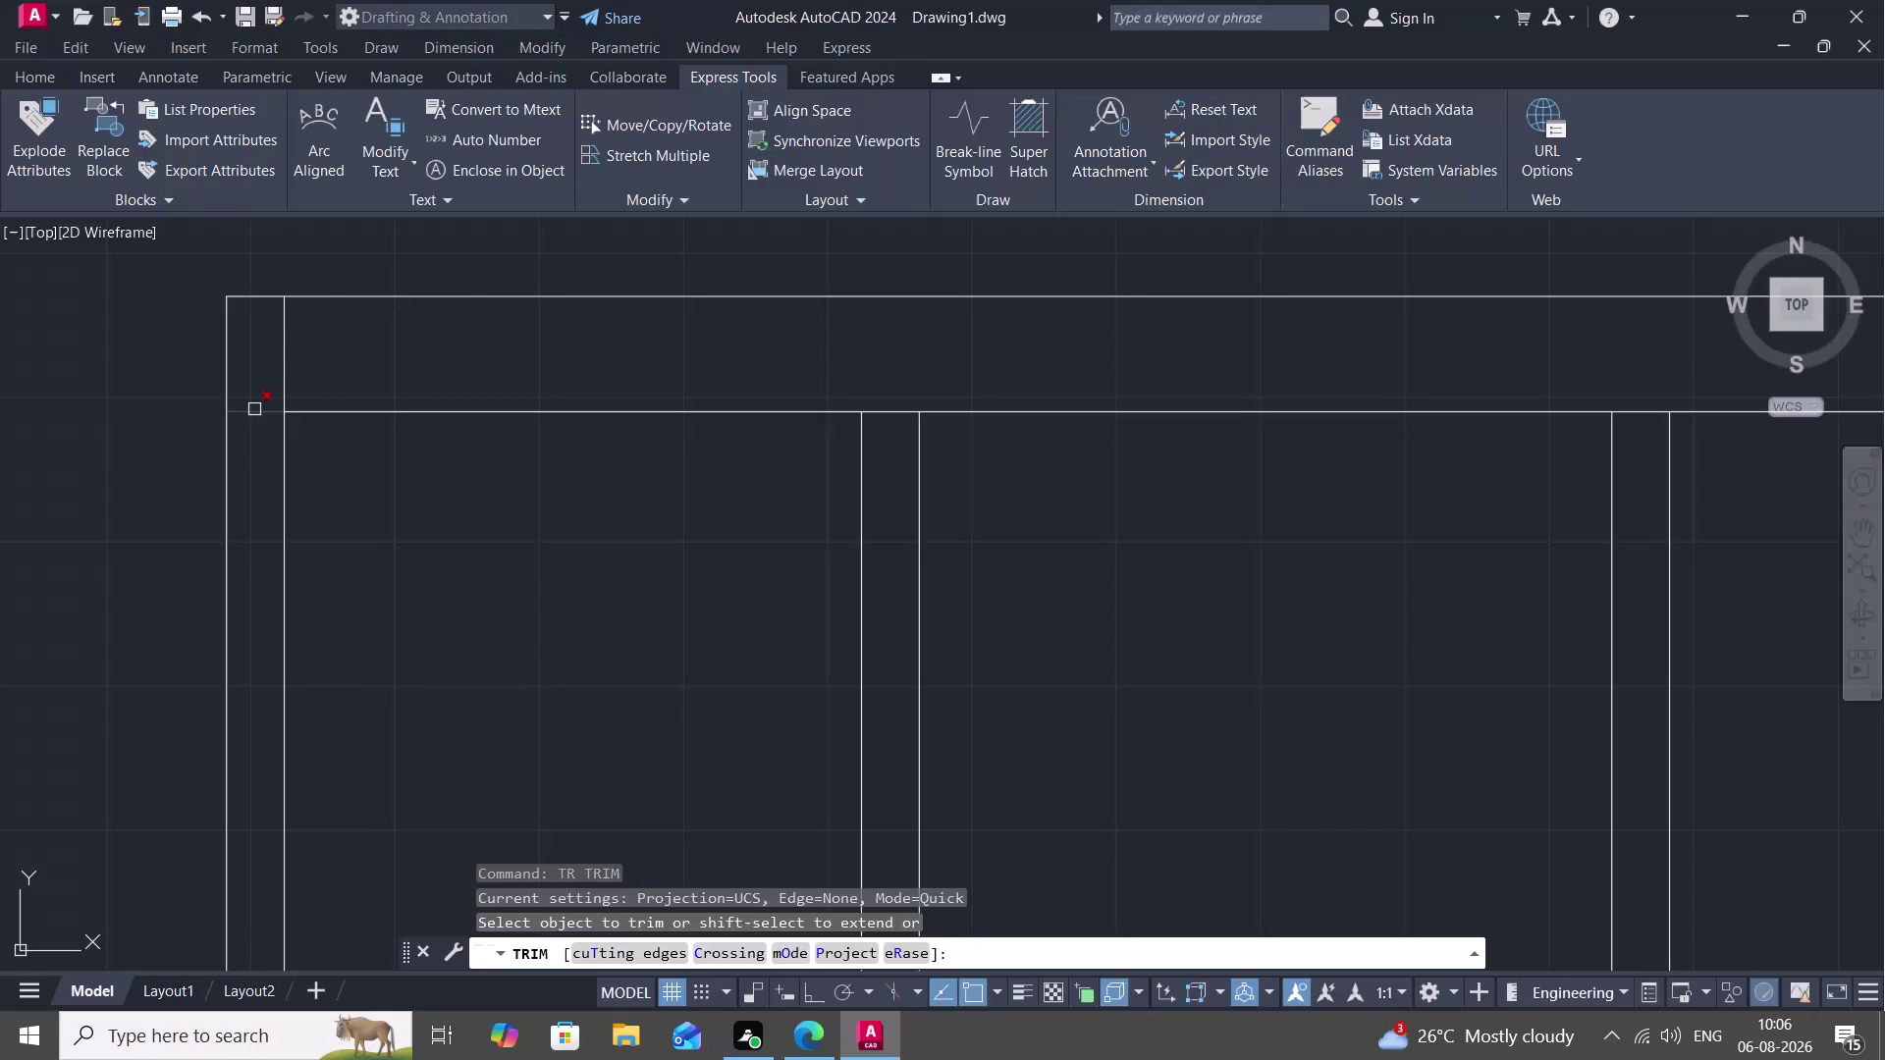
Trim away a stretch of the inner wall line and end the trim.
click(255, 409)
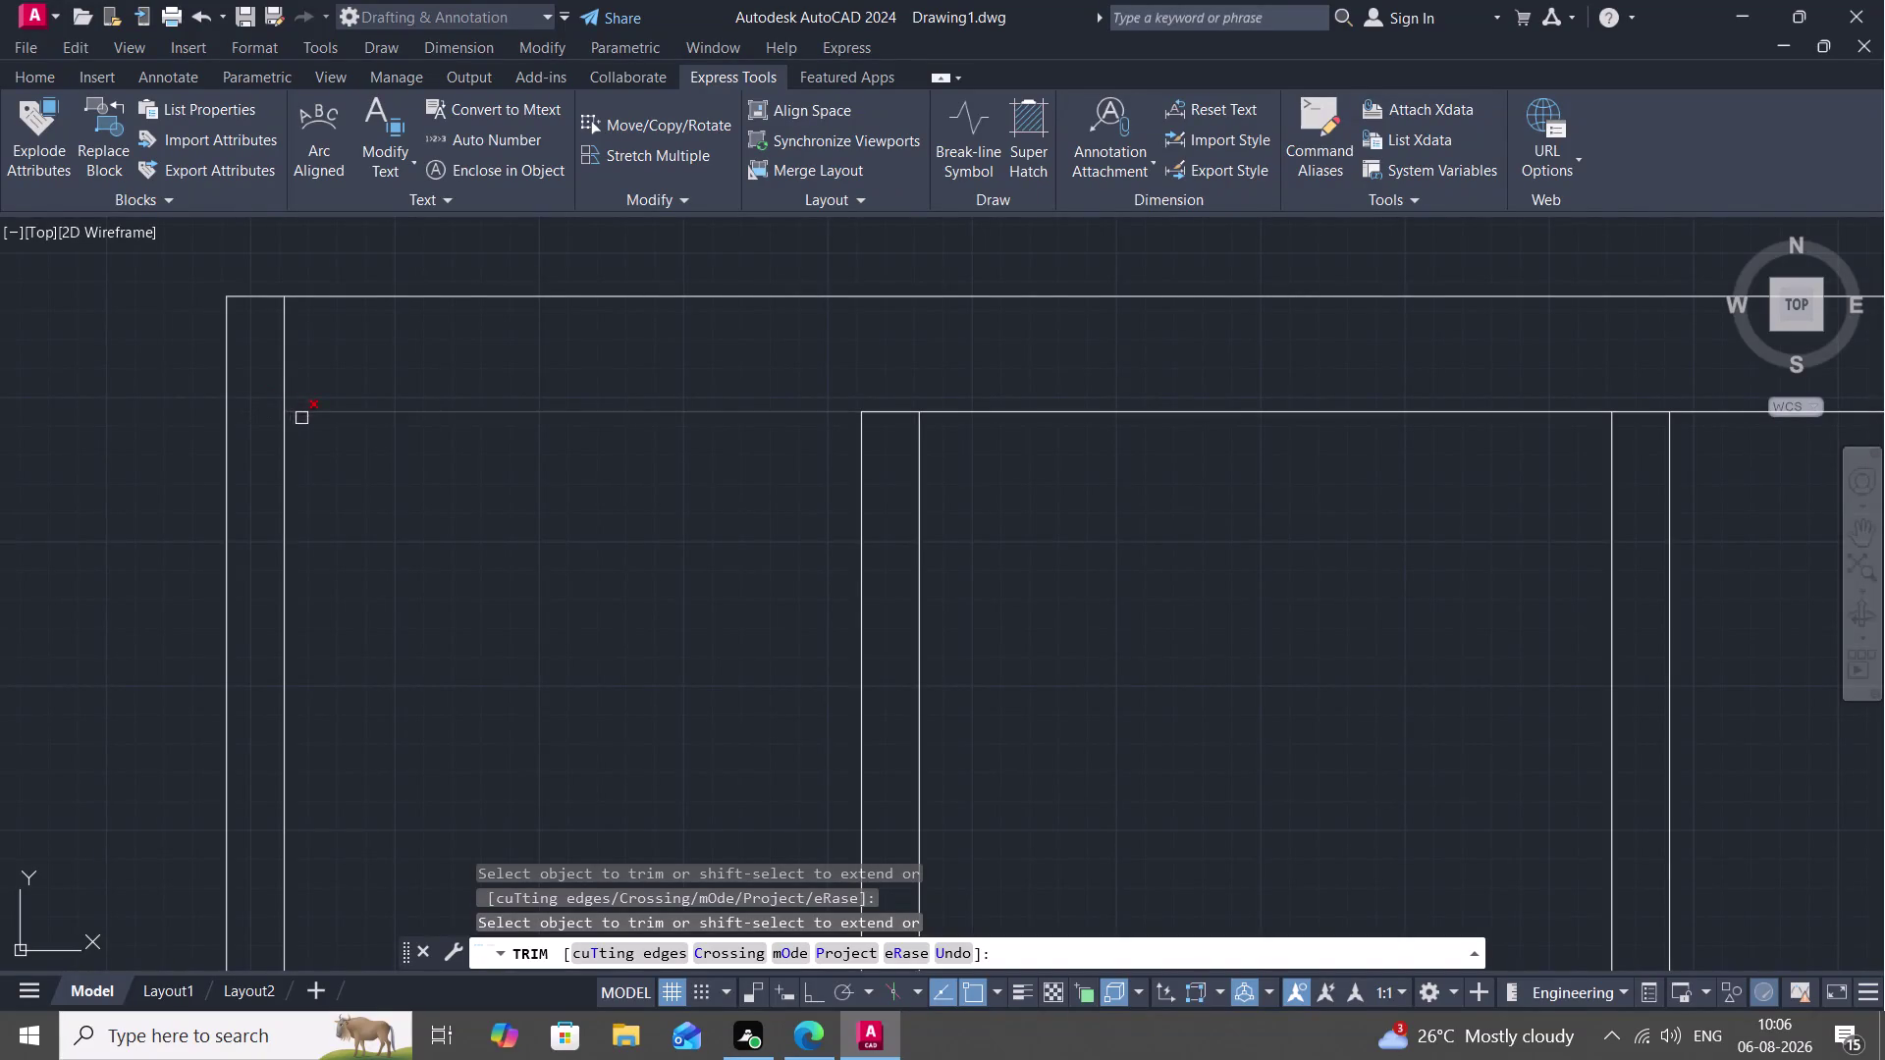
key(Escape)
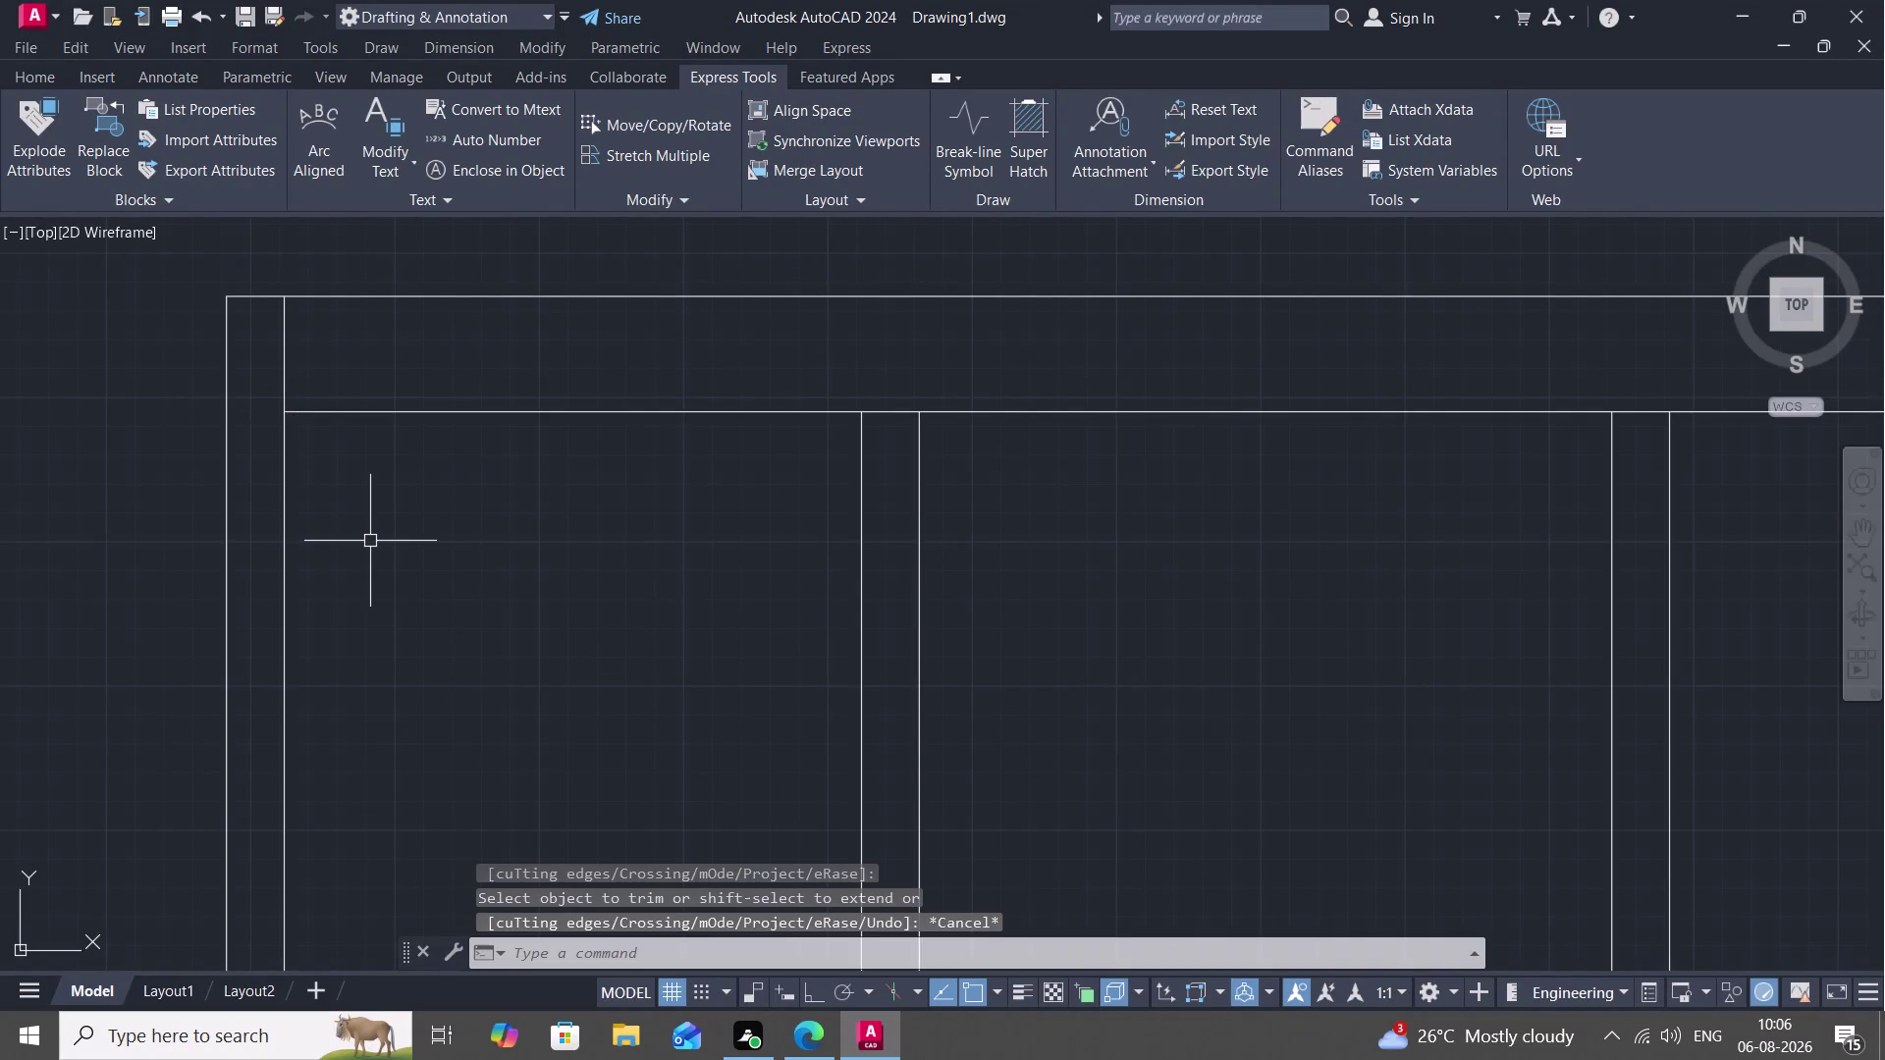
scroll(down, 3)
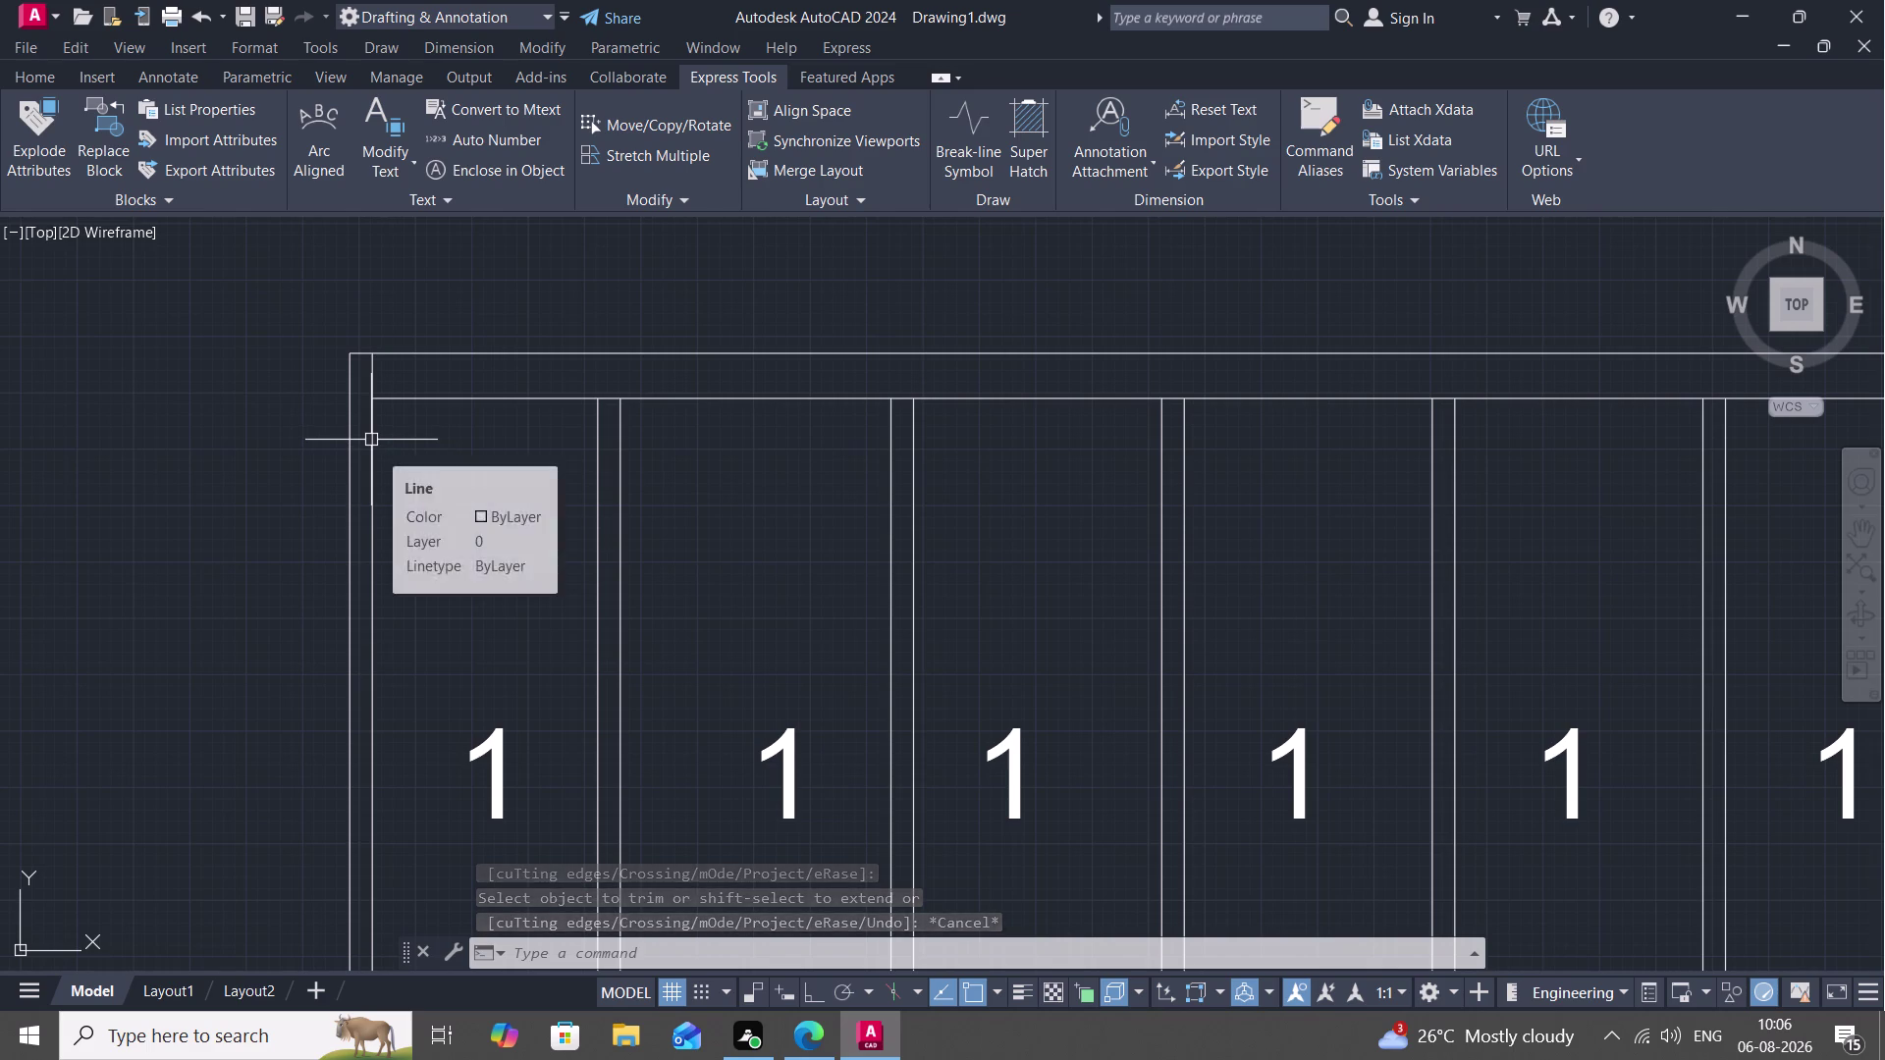
Draw a small square column outline with lines across the double walls at the top-left corner.
text(L)
key(space)
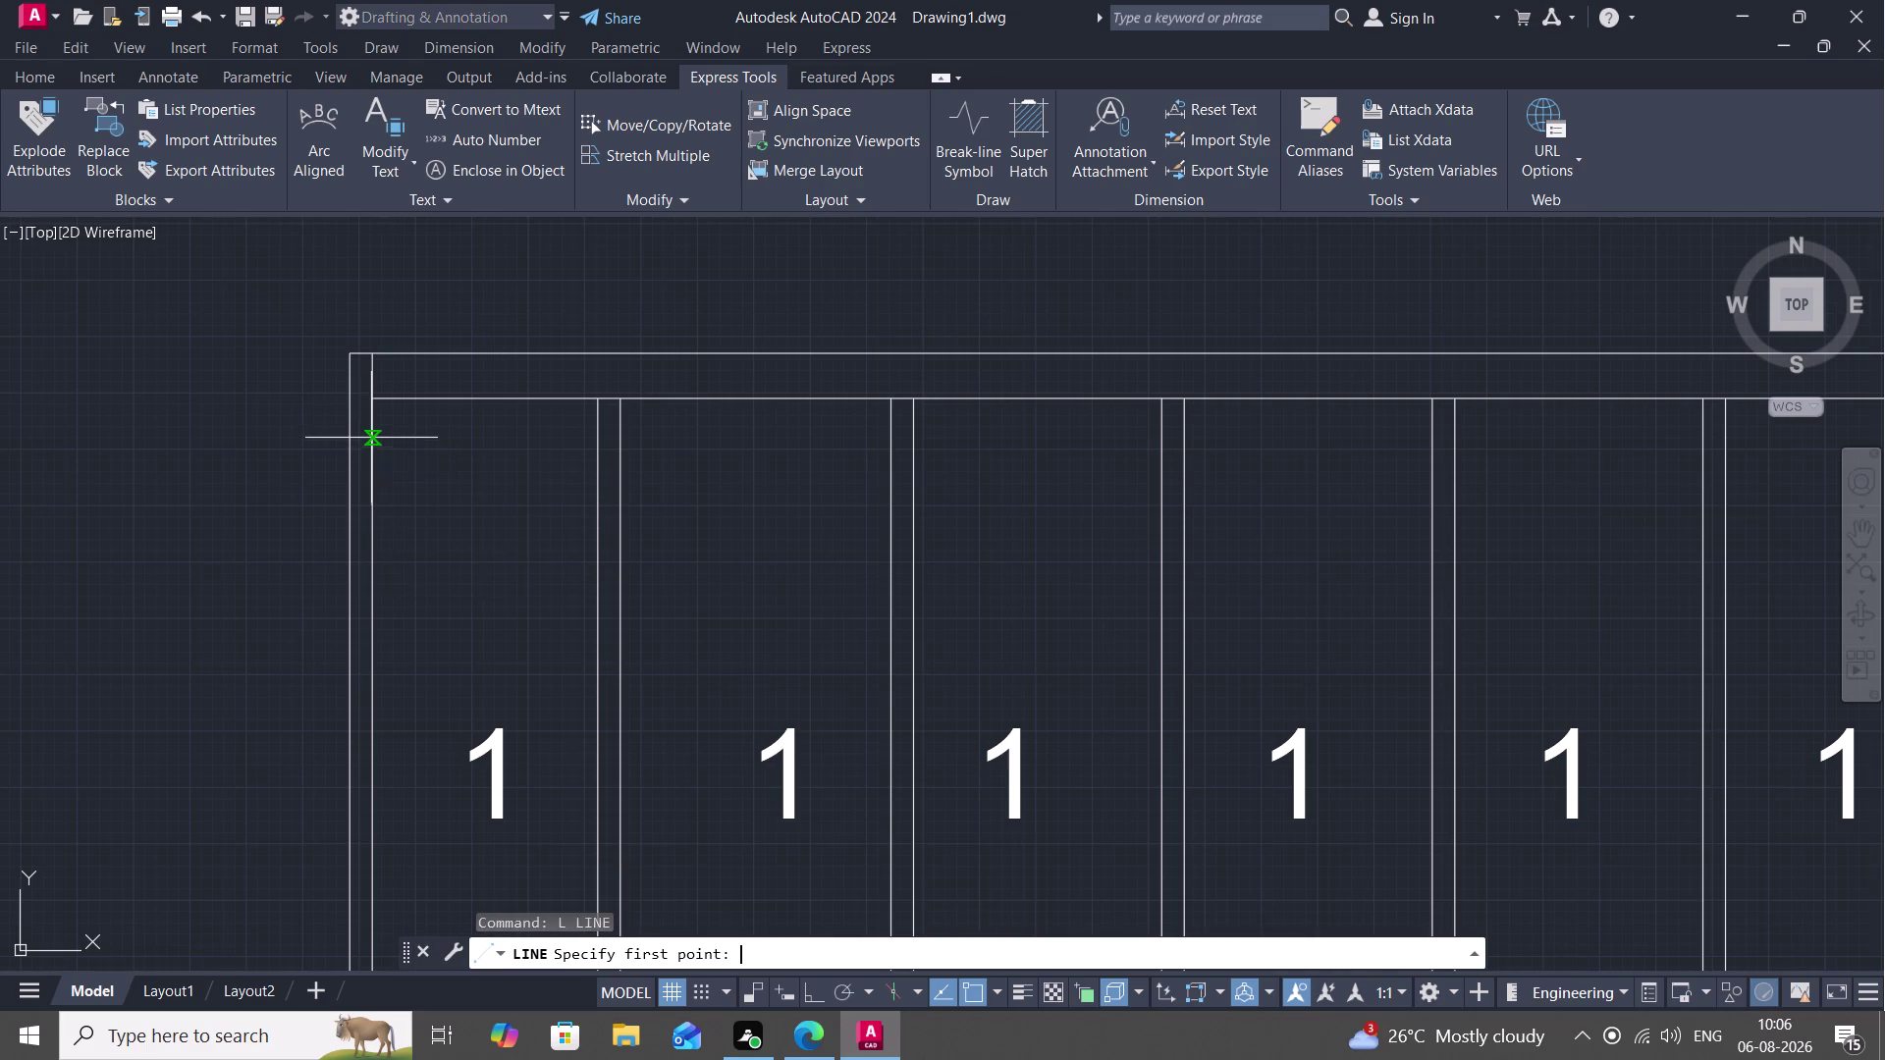
click(411, 354)
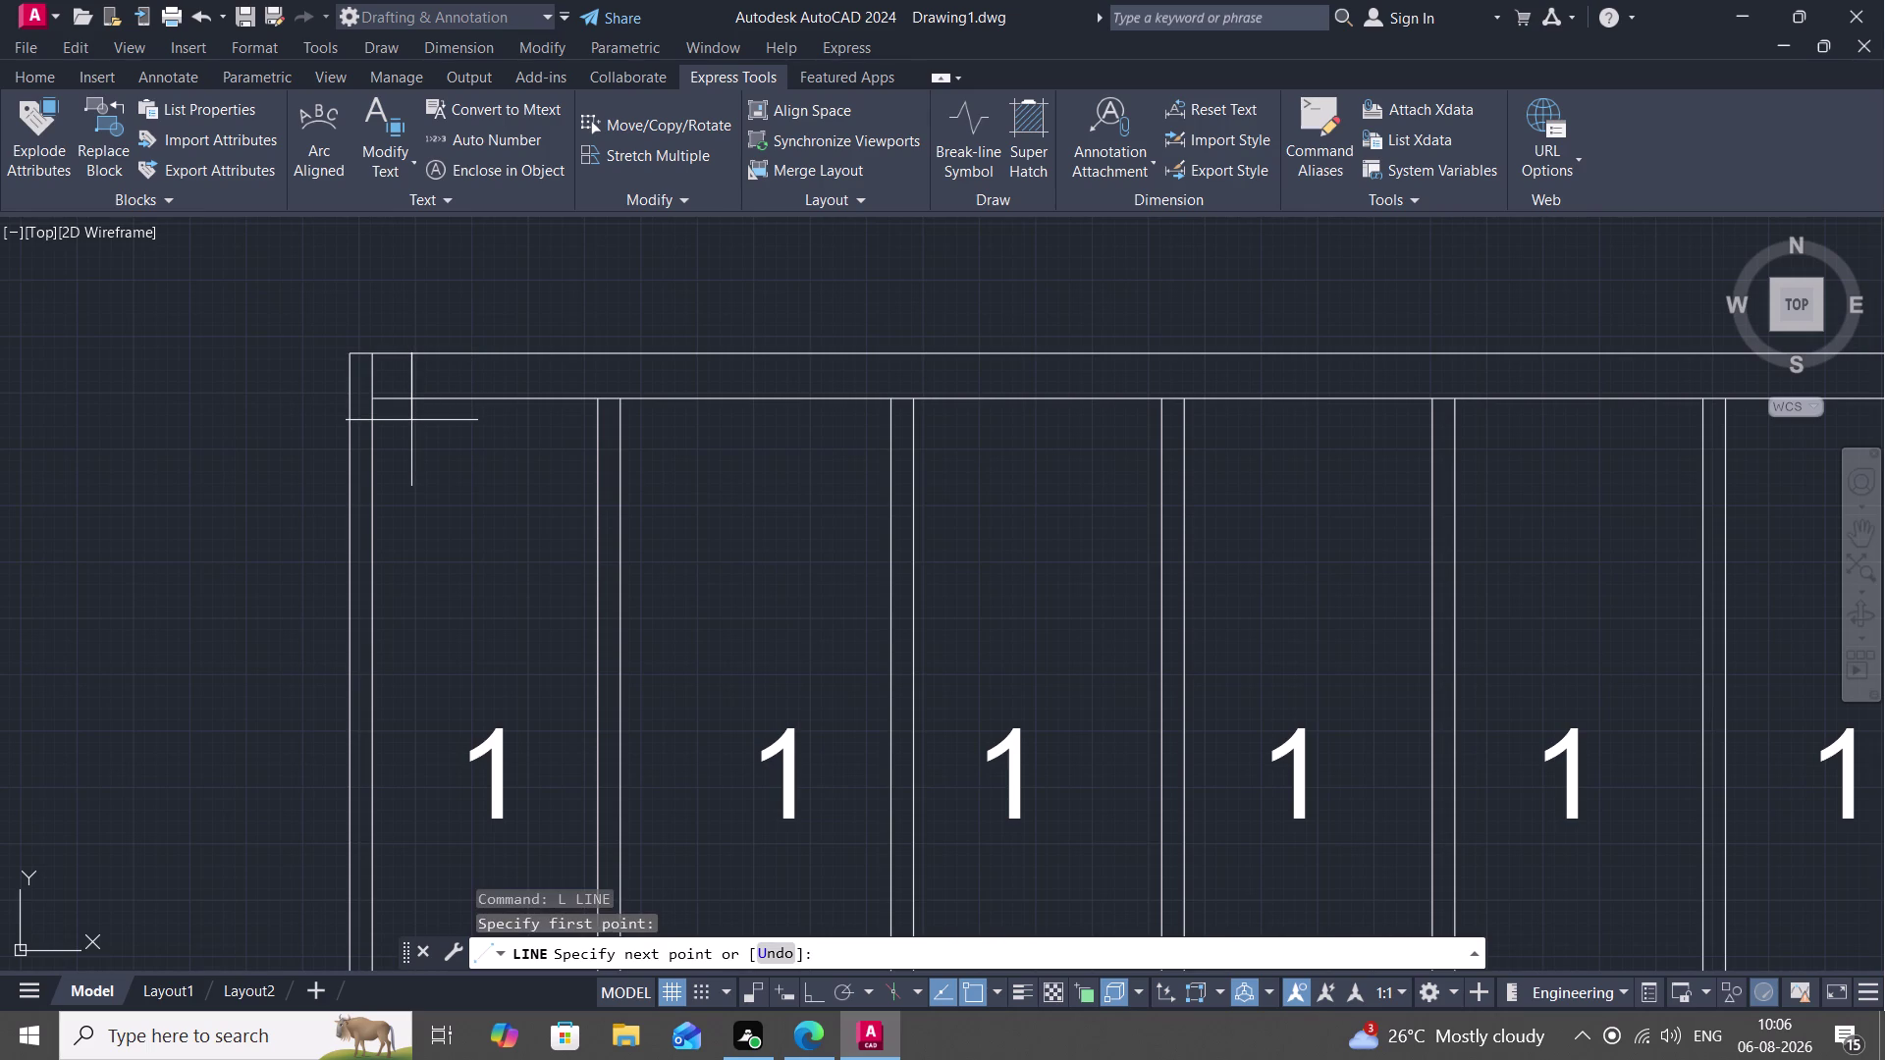
click(411, 420)
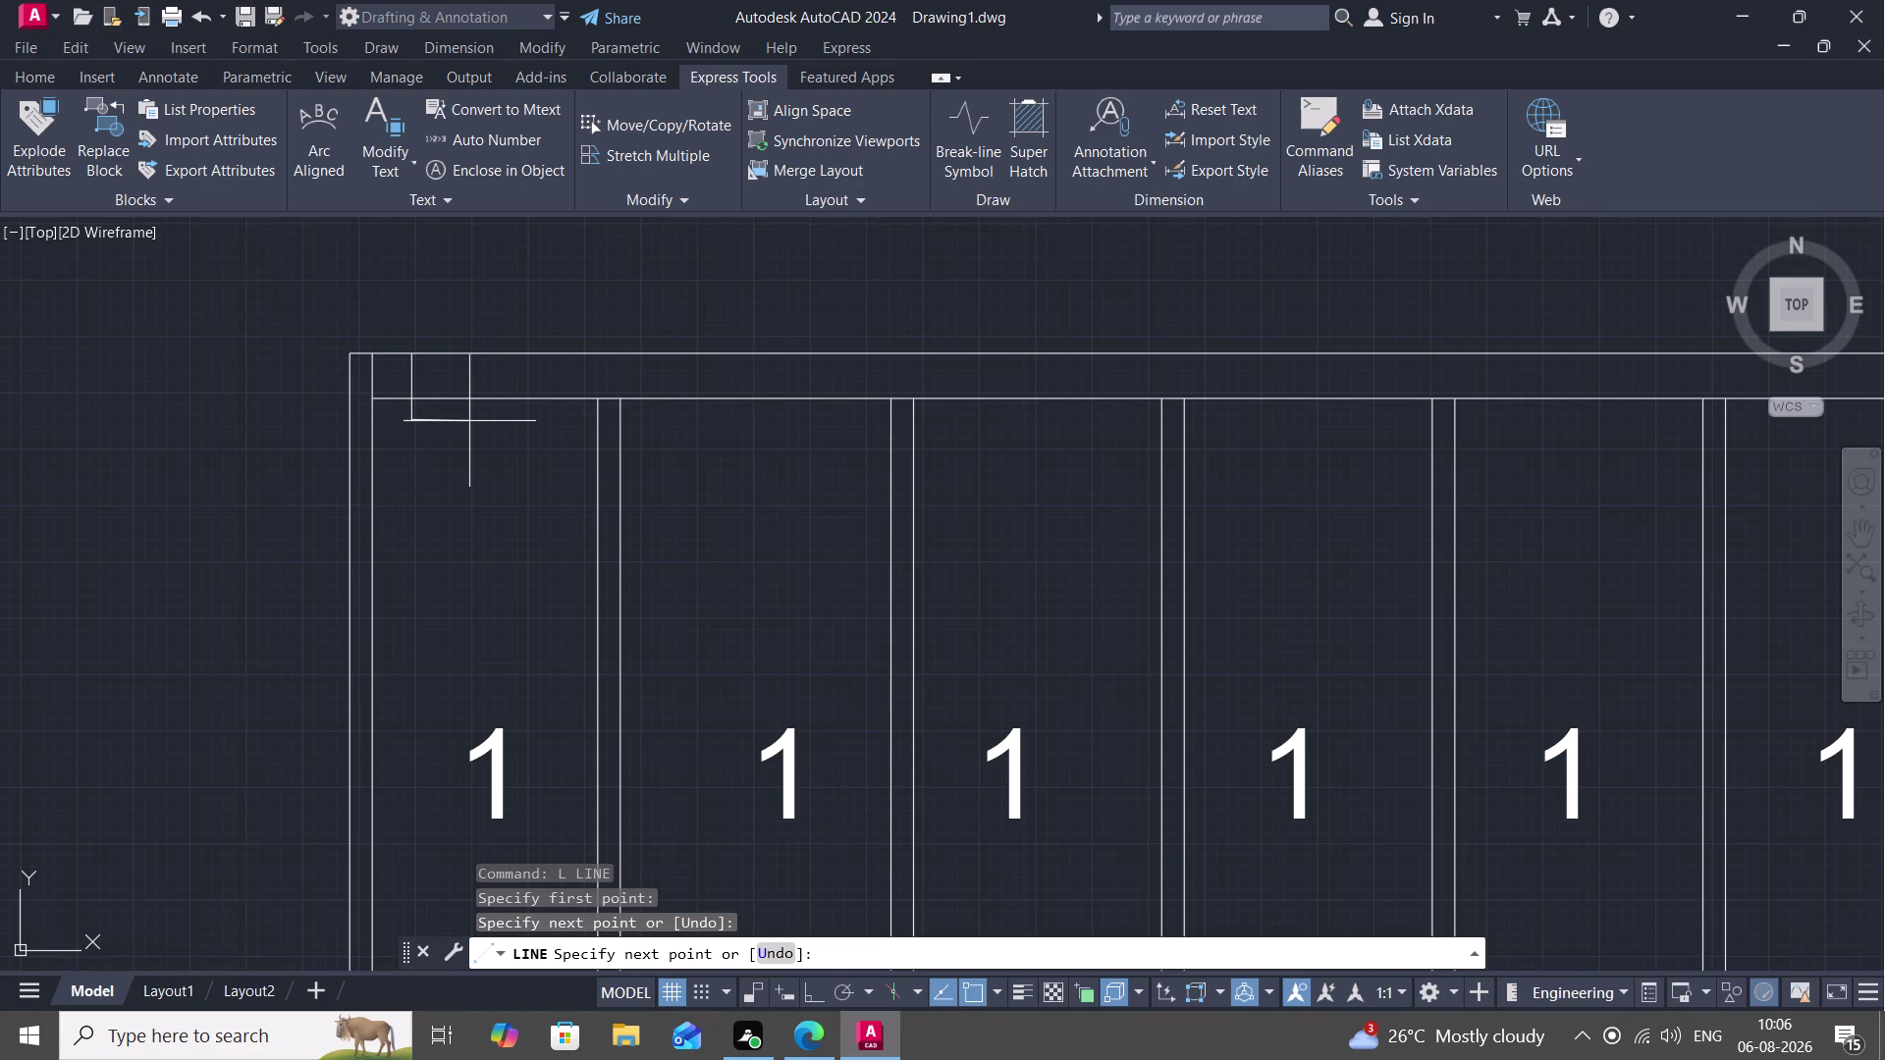
click(469, 421)
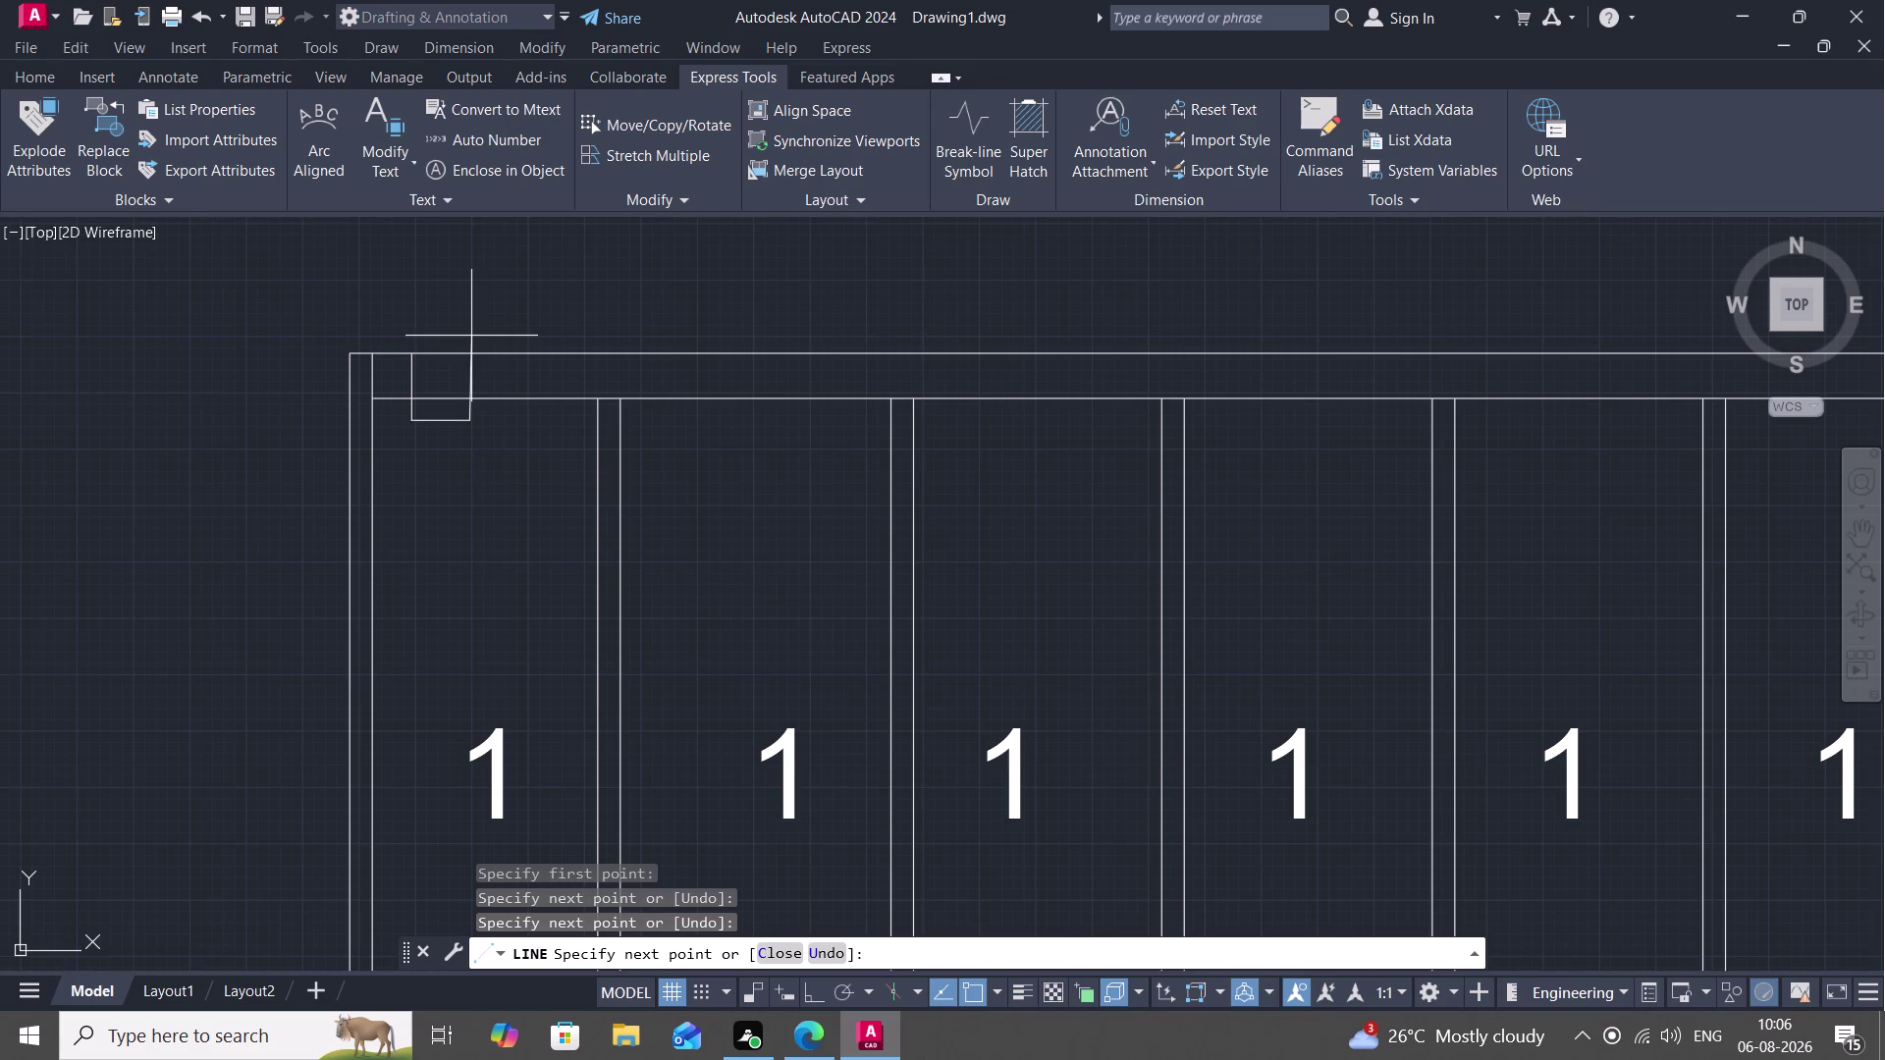
click(471, 335)
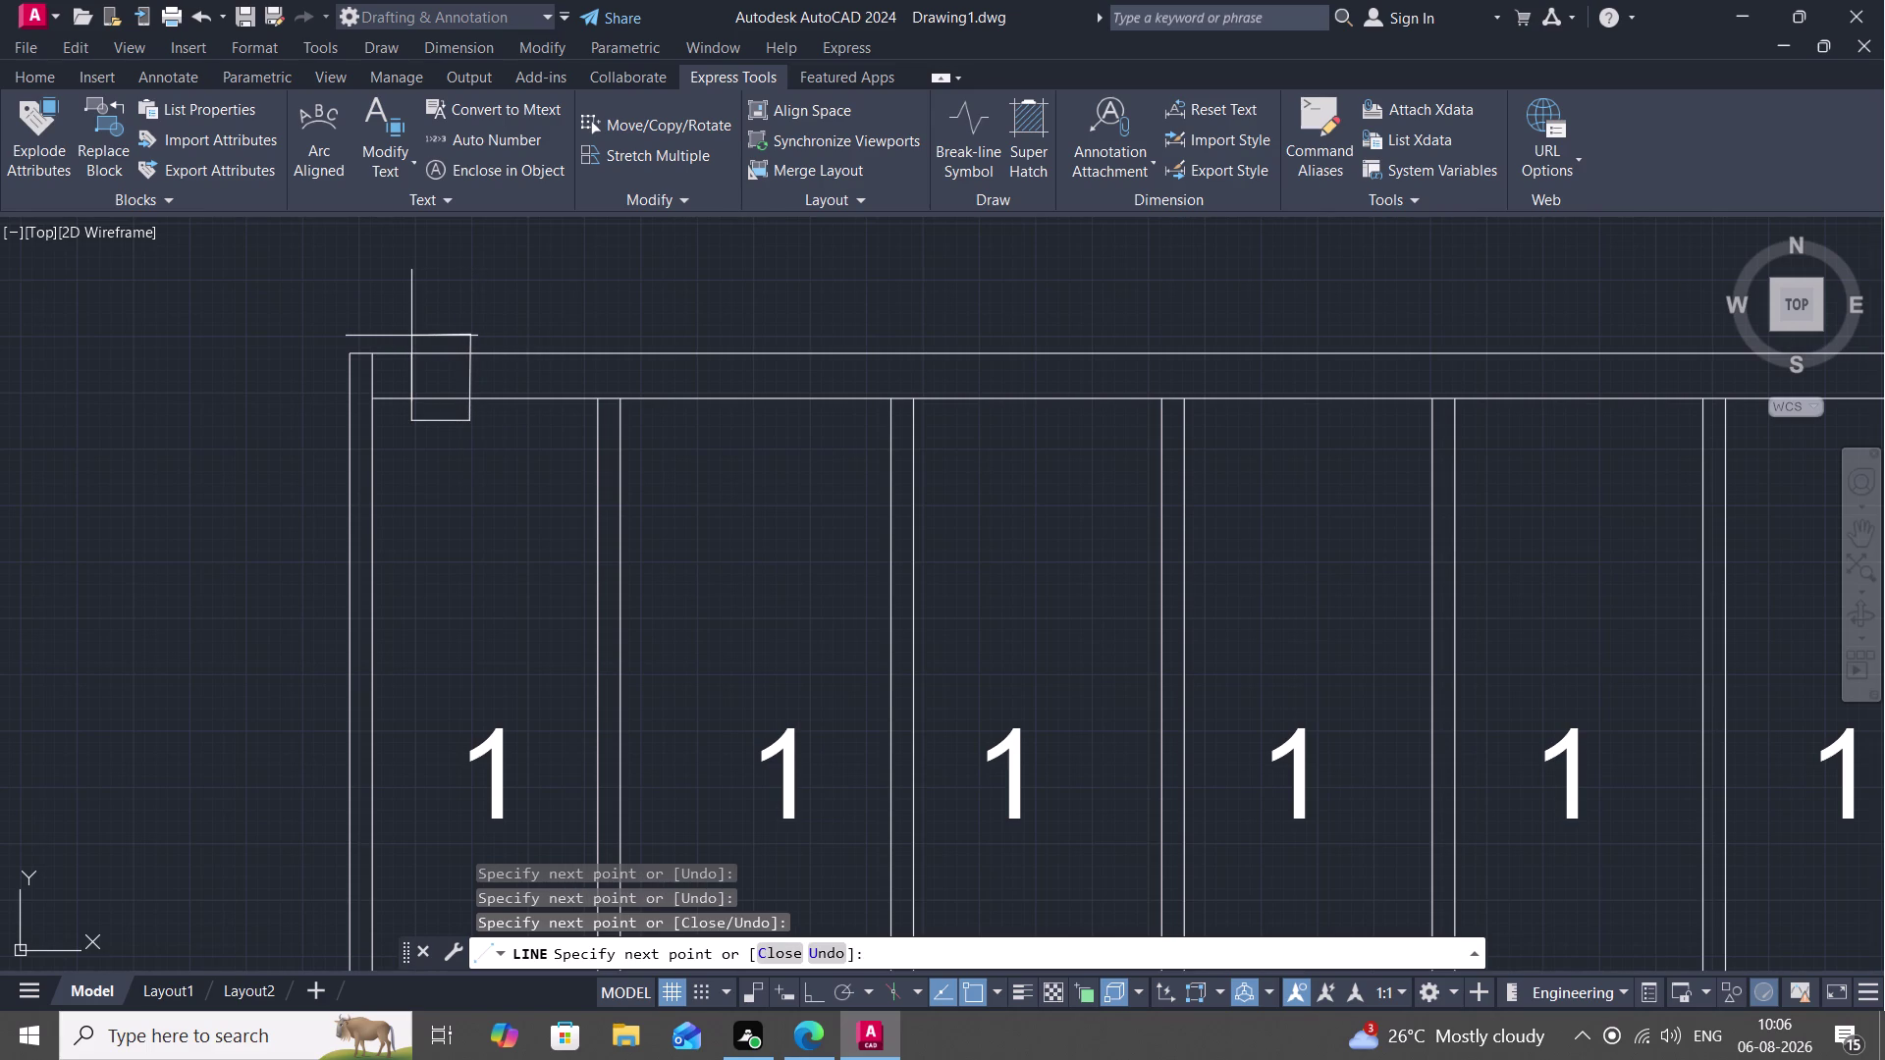
click(411, 336)
click(413, 348)
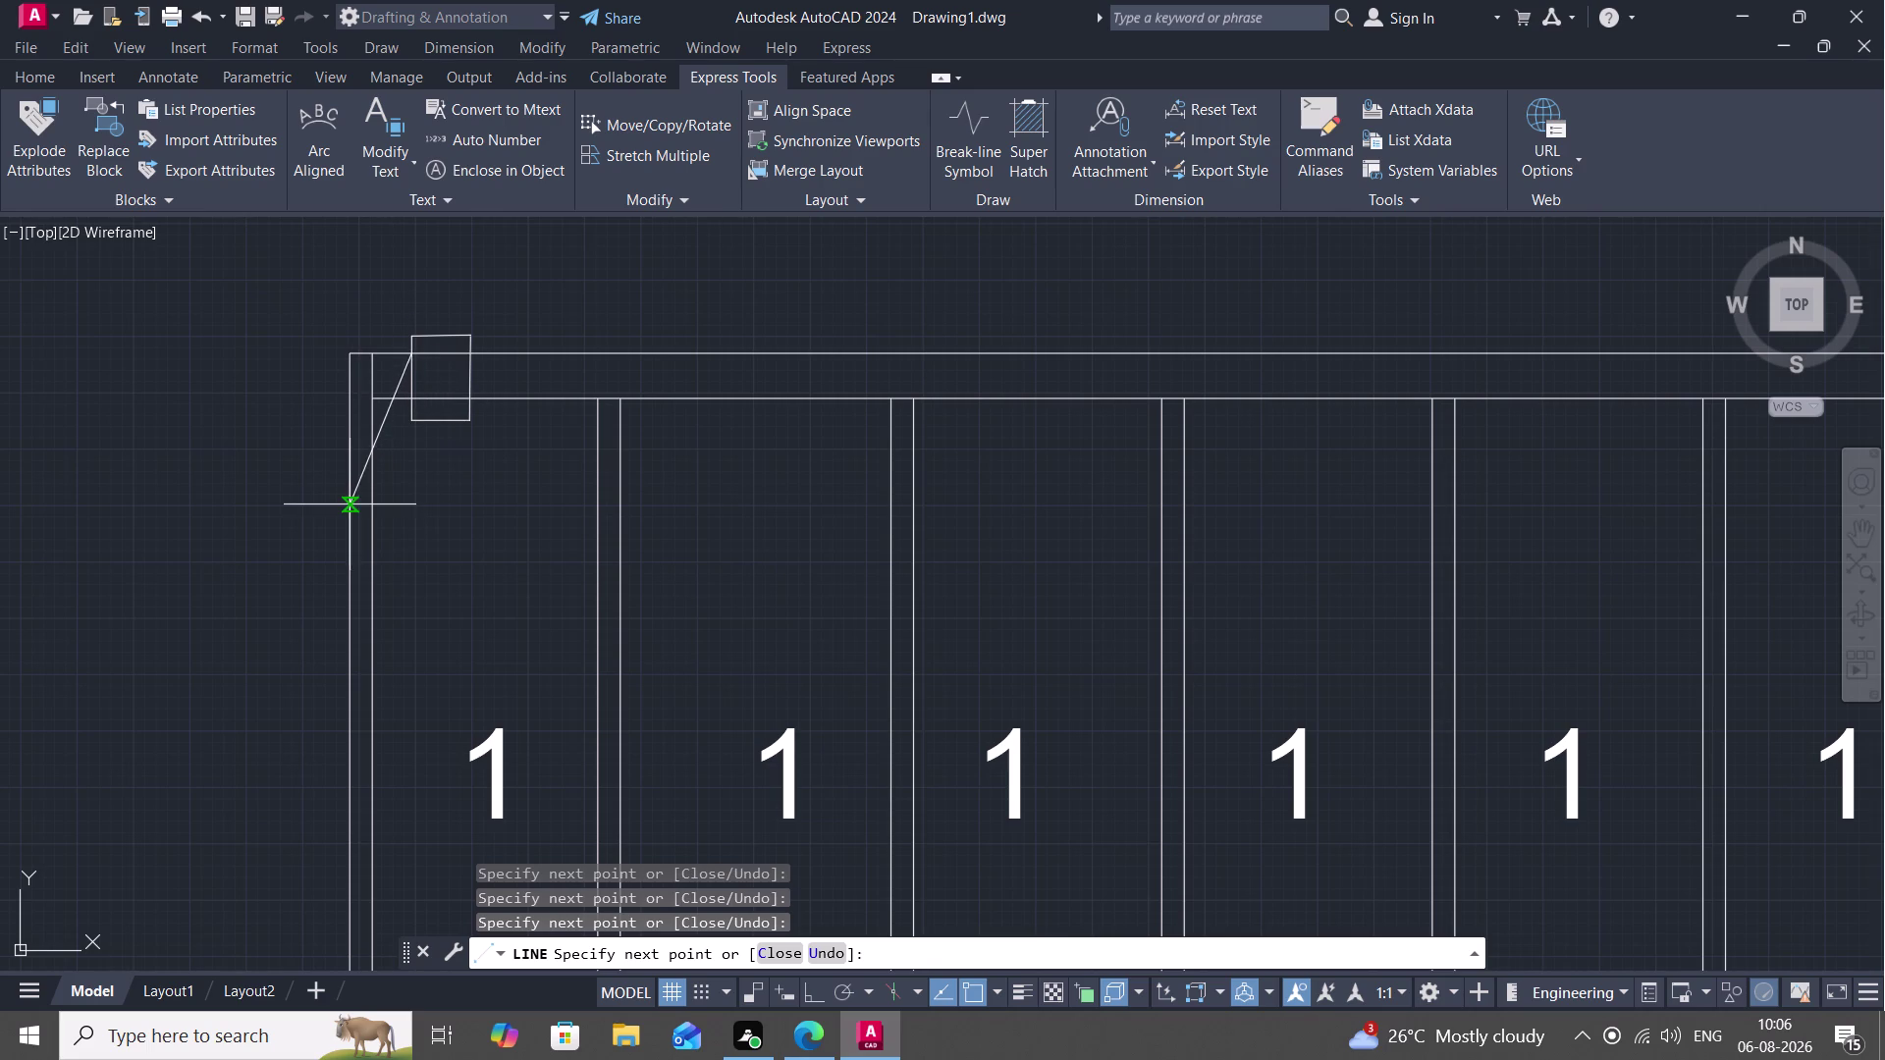
key(Escape)
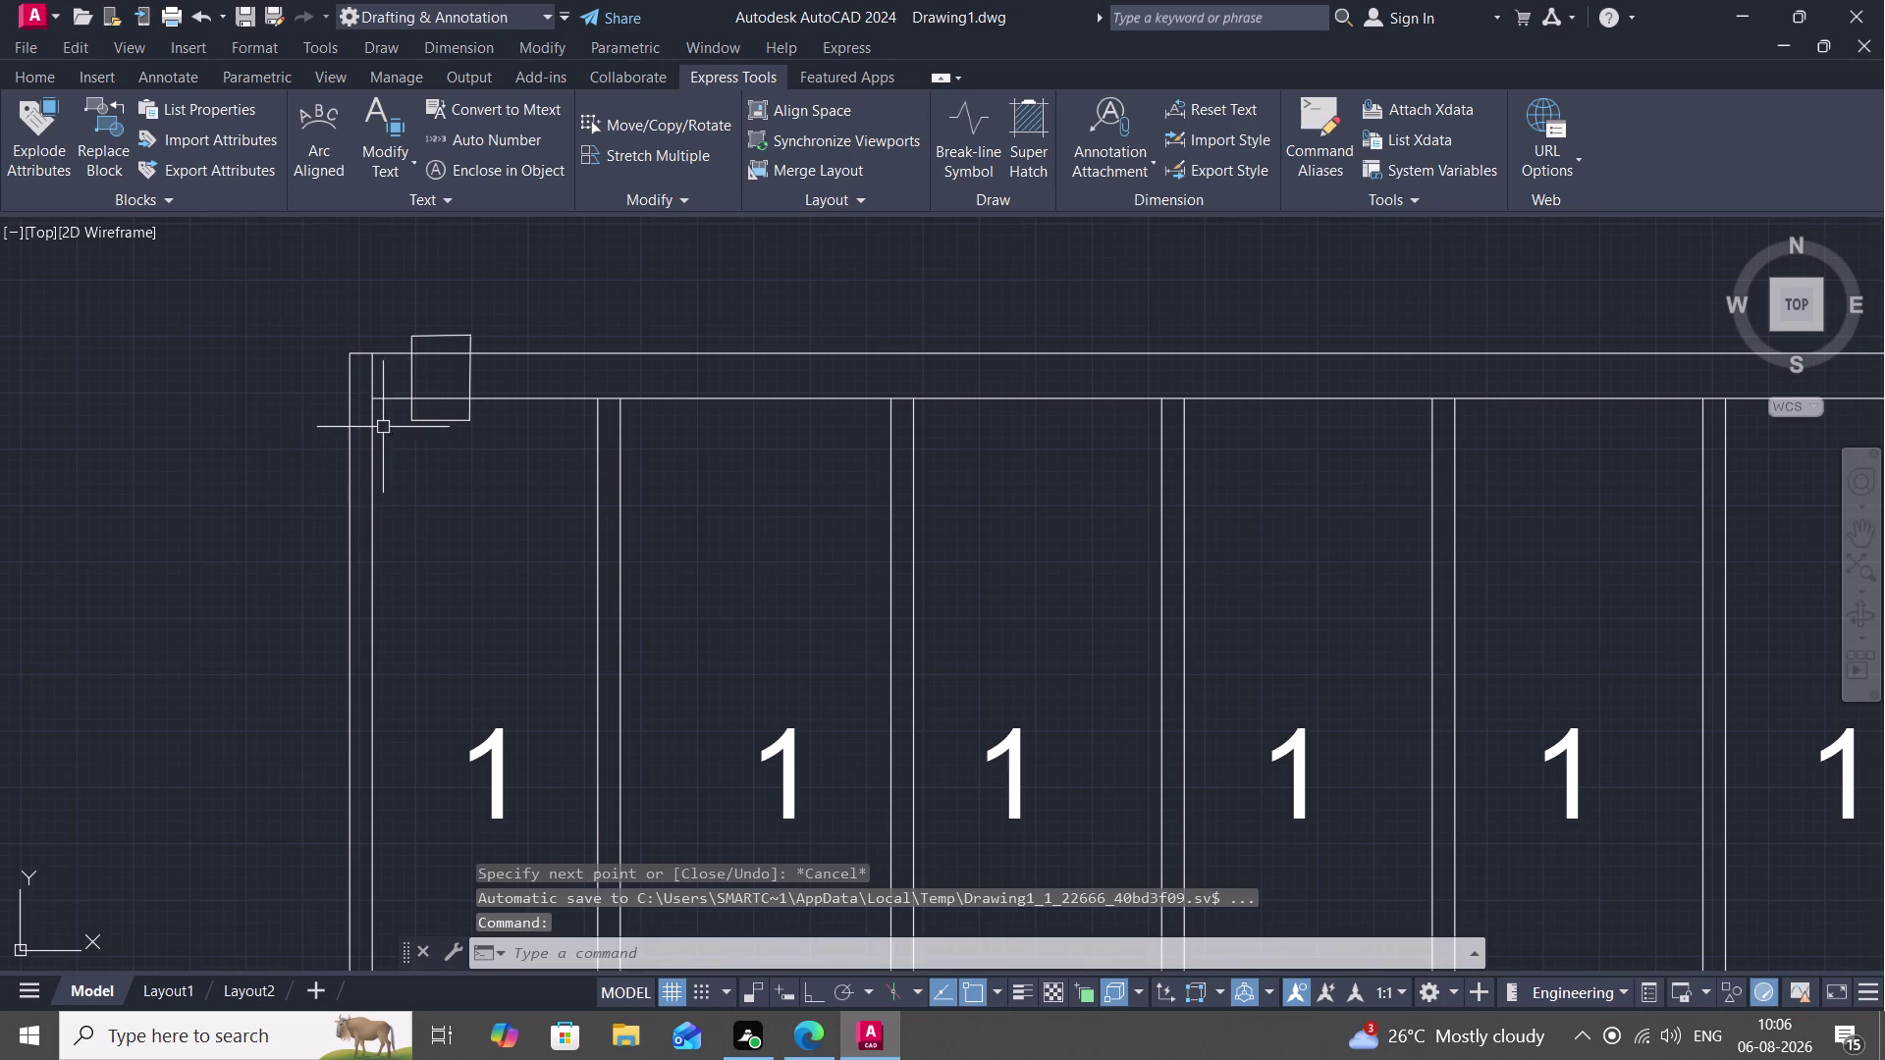
scroll(down, 3)
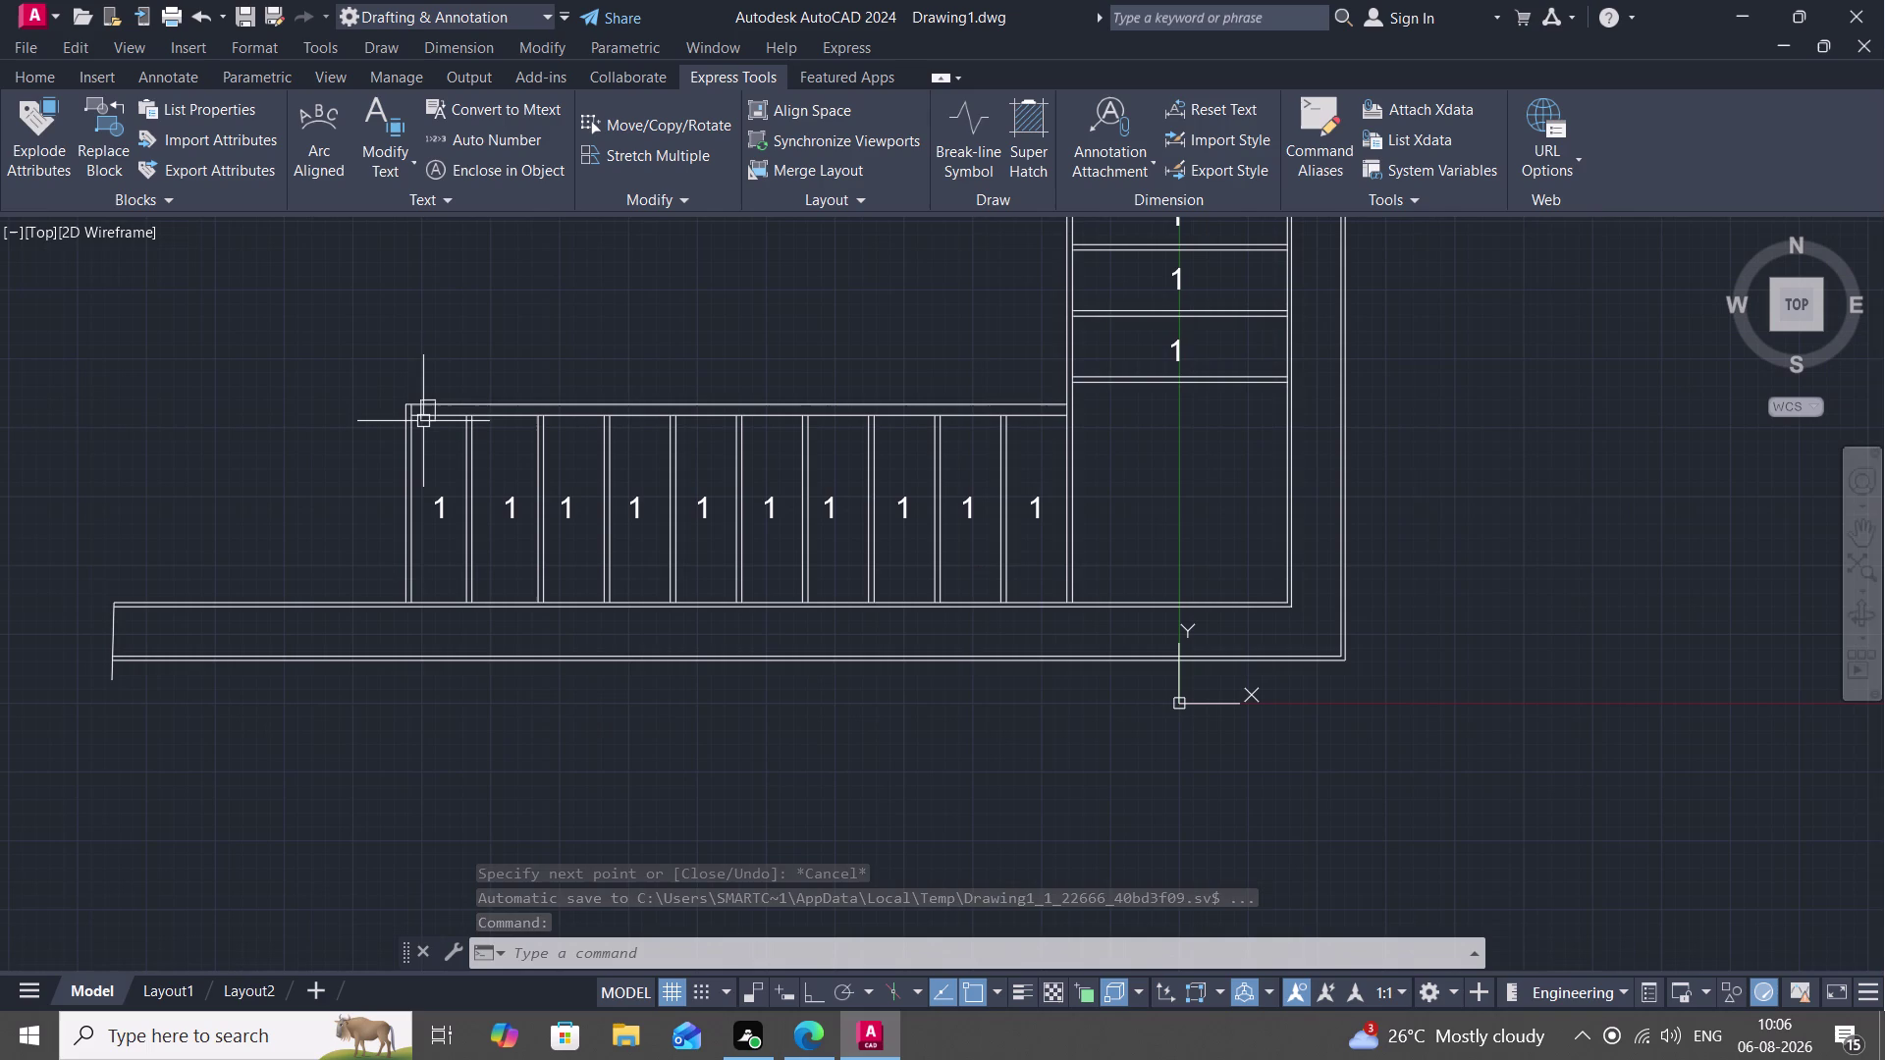
scroll(down, 3)
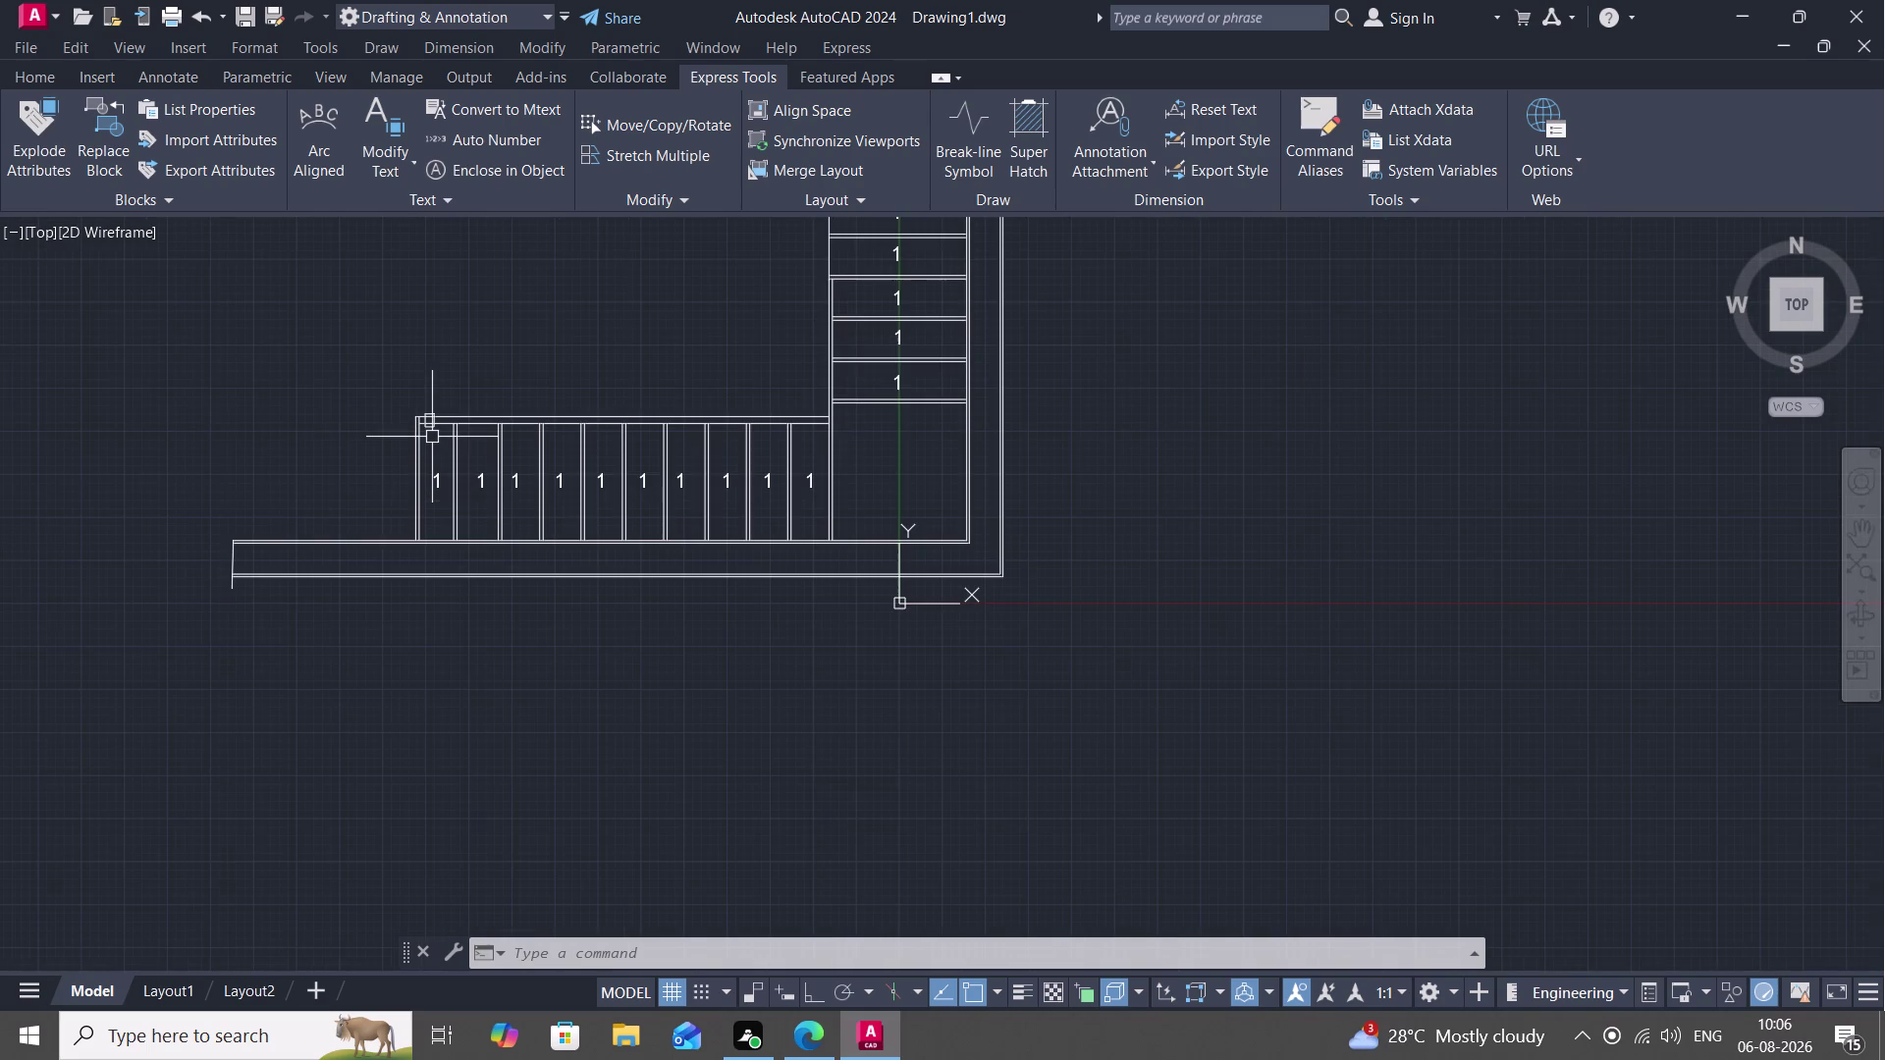
scroll(up, 3)
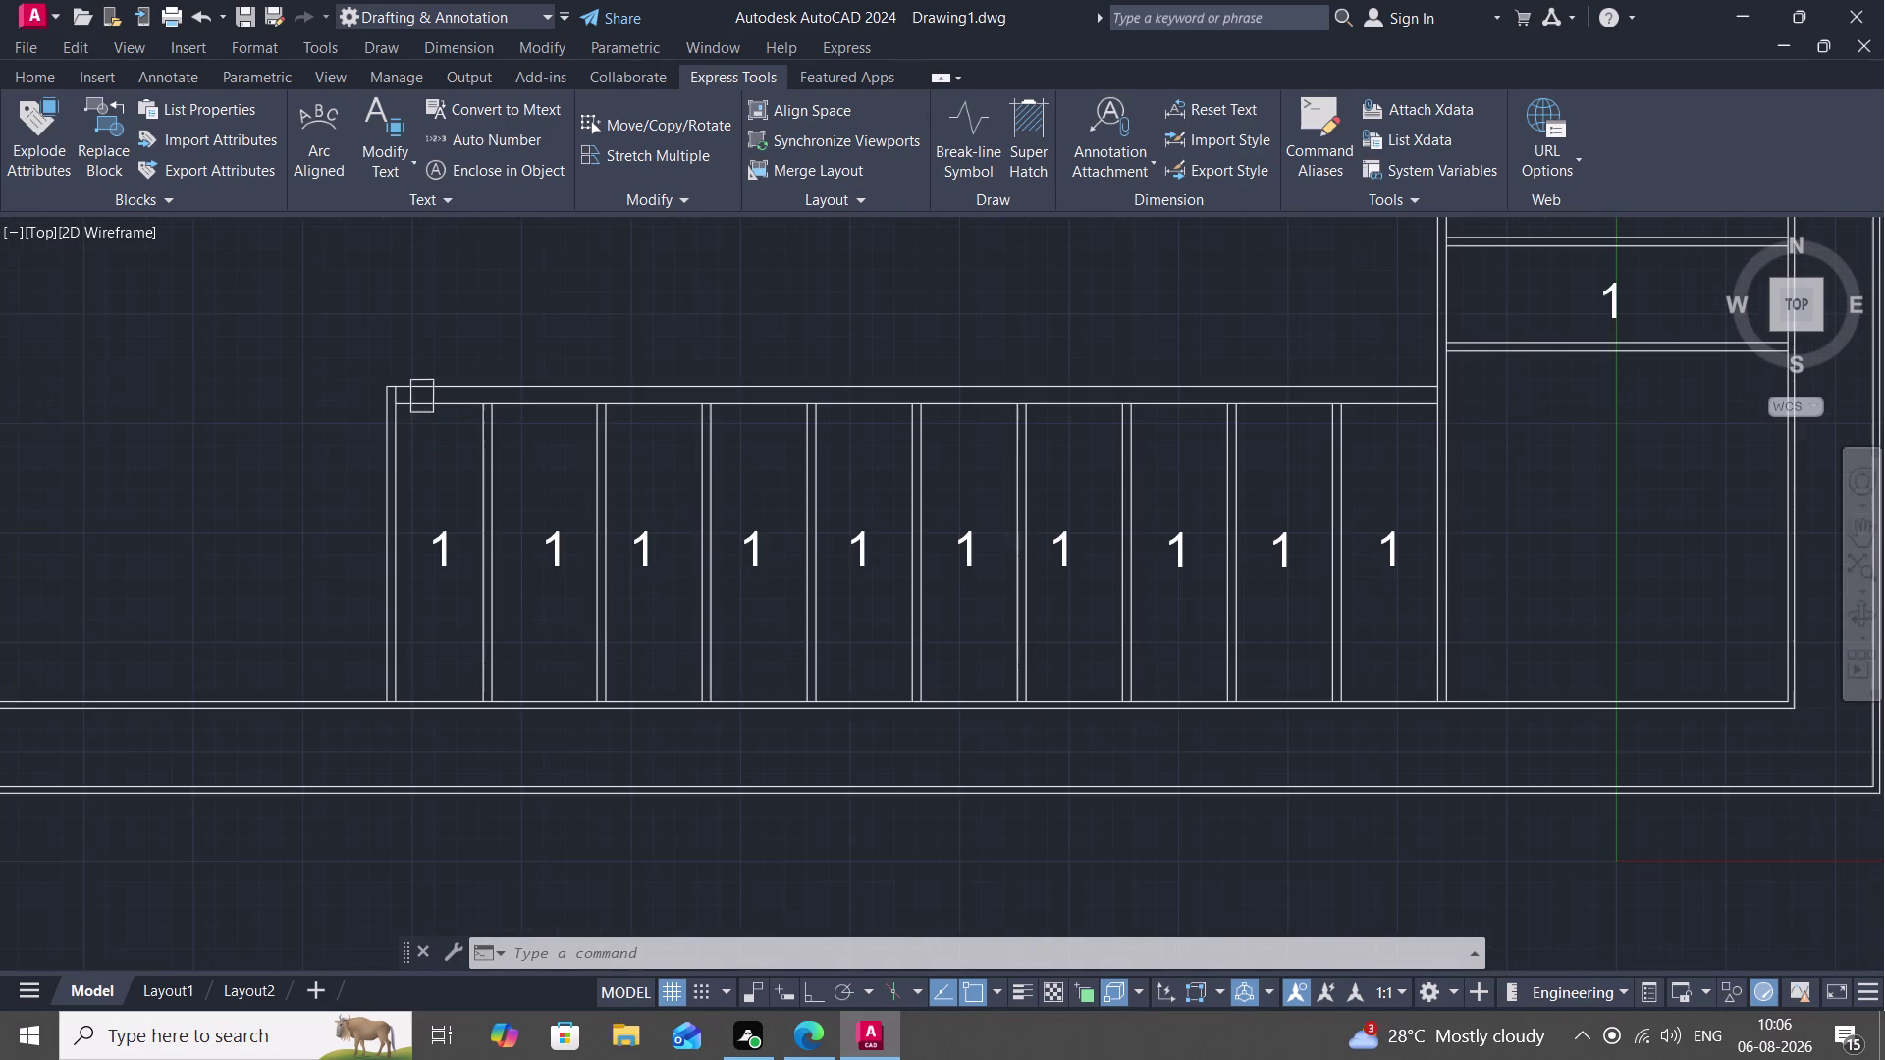